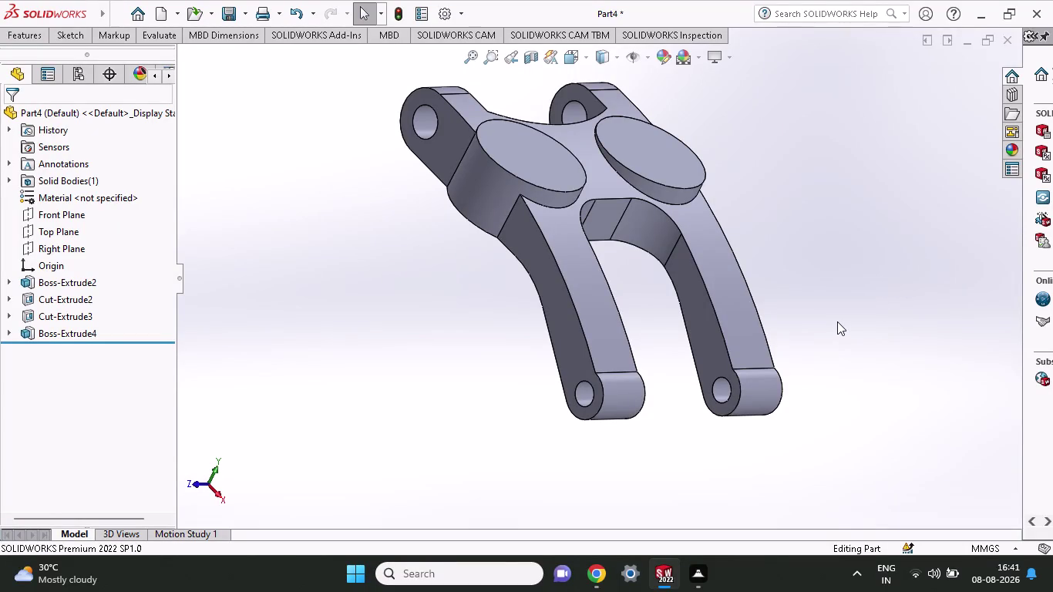
Inspect the bracket, then undo the latest boss and cut back to the two-hole sketch.
middle_drag(837, 324, 743, 340)
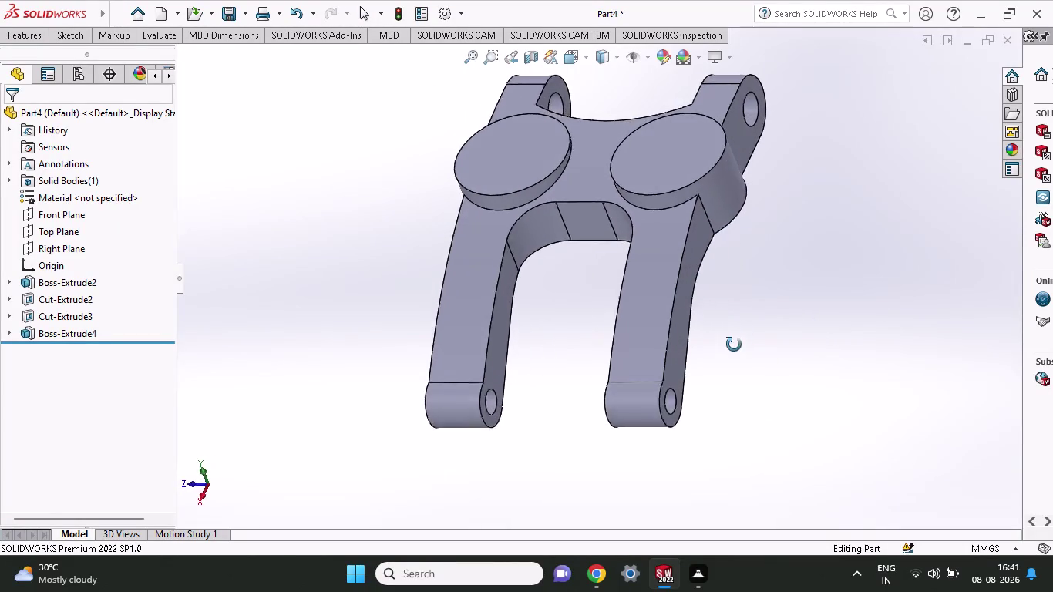
middle_drag(743, 340, 561, 395)
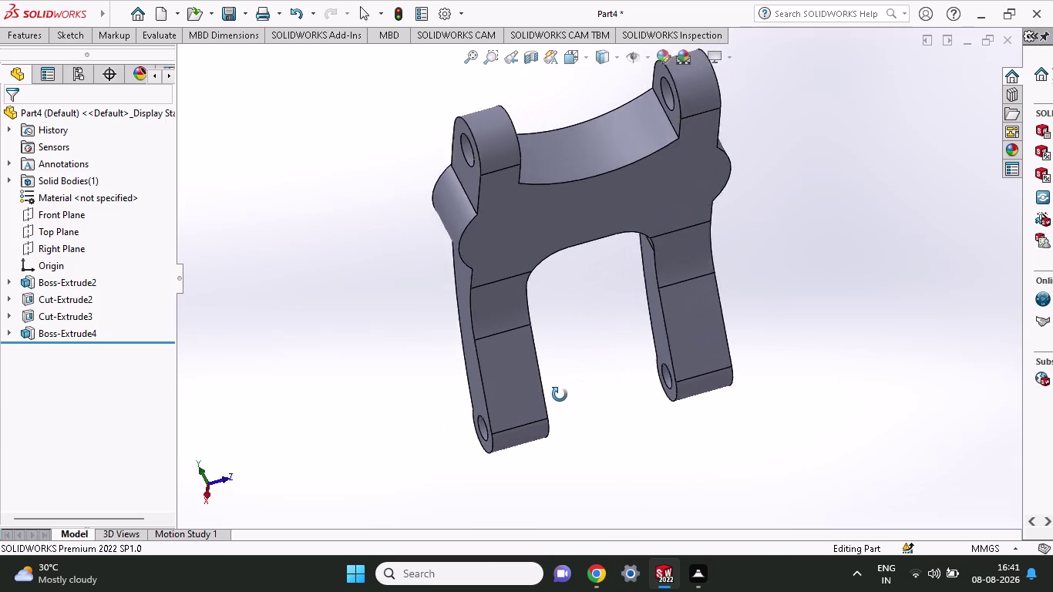
middle_drag(561, 395, 533, 398)
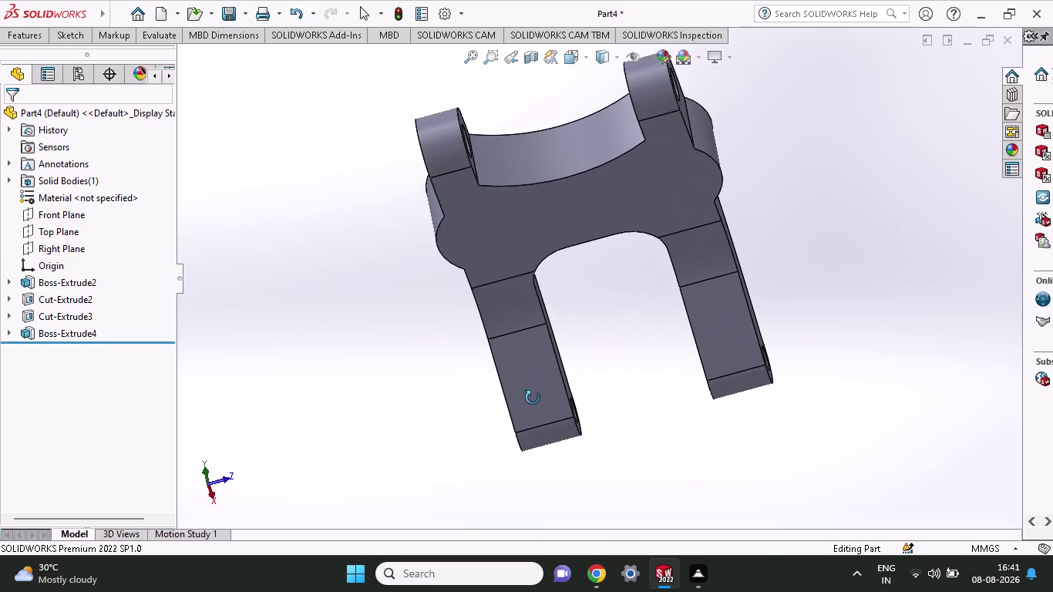
middle_drag(532, 397, 375, 446)
middle_drag(851, 327, 851, 276)
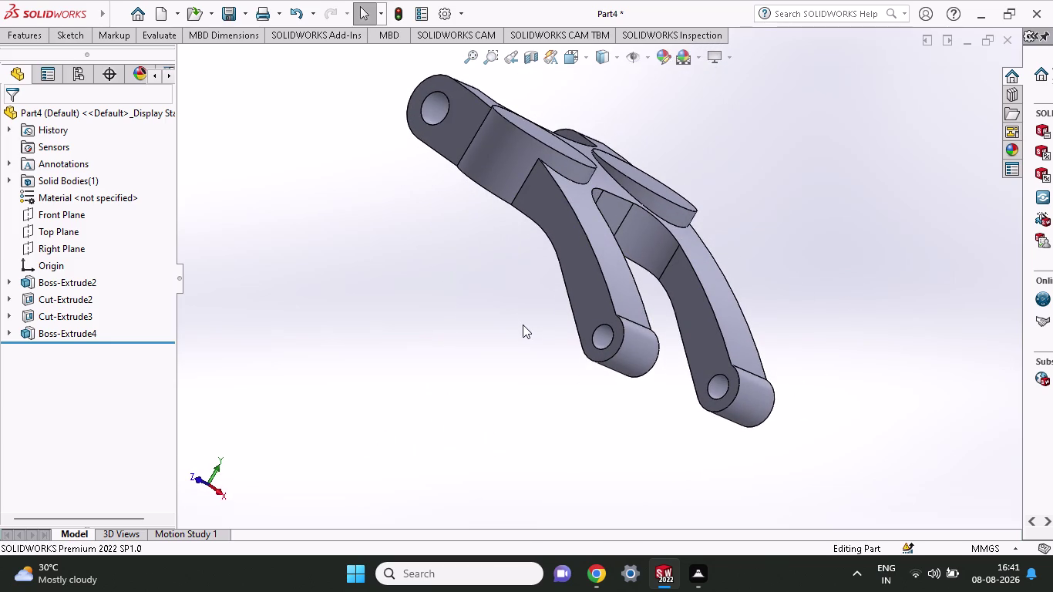
scroll(down, 3)
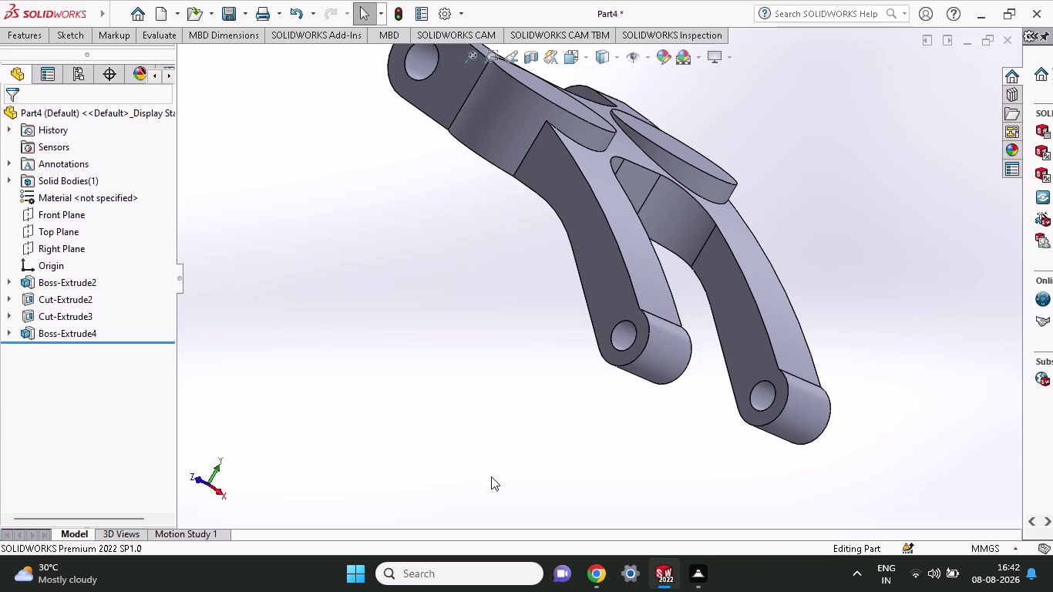
key(ctrl+z)
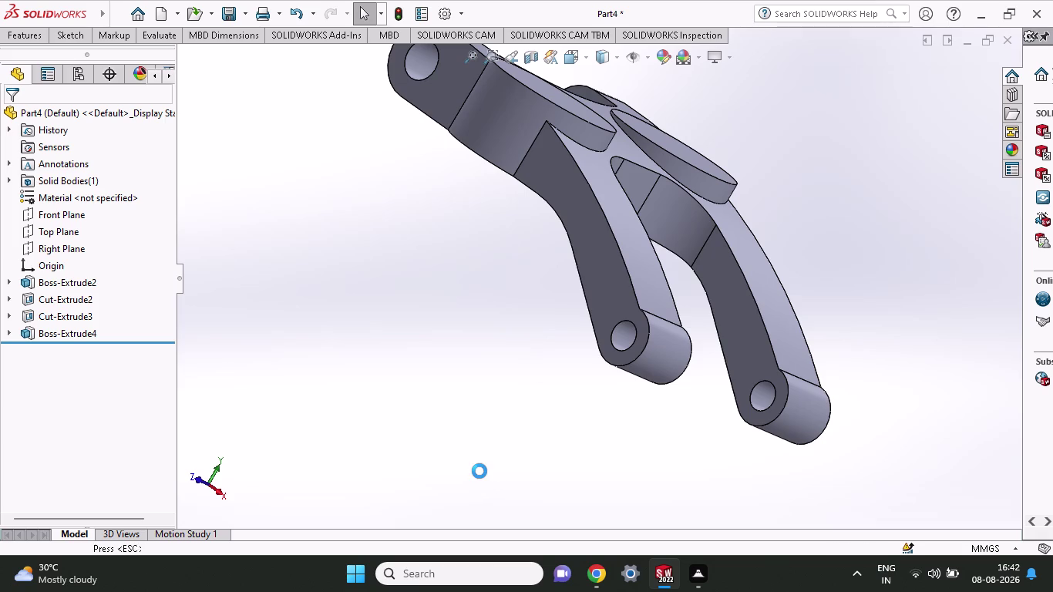
key(ctrl+z)
key(ctrl+z)
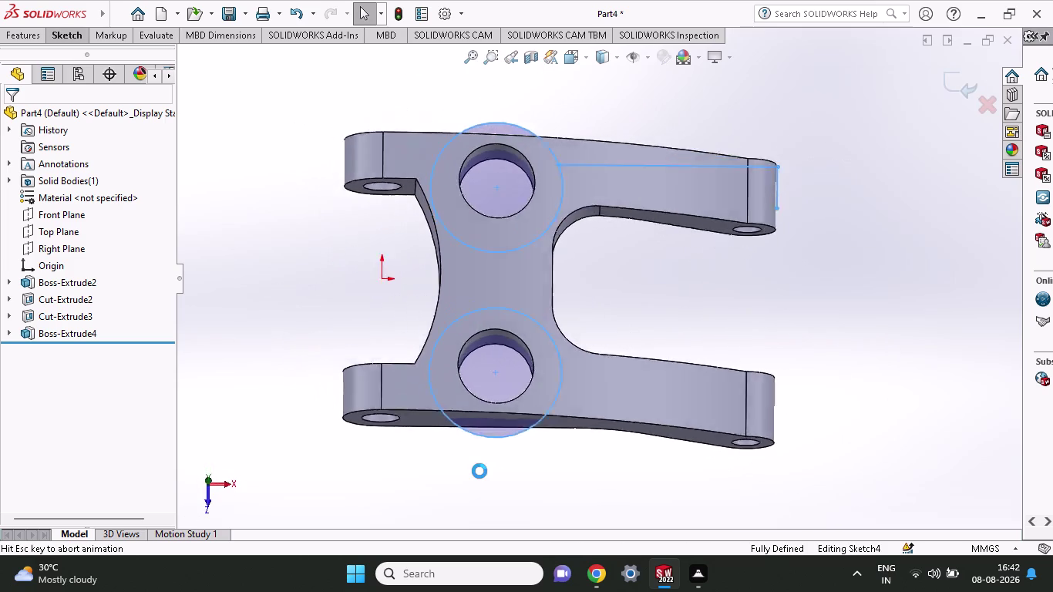
key(ctrl+z)
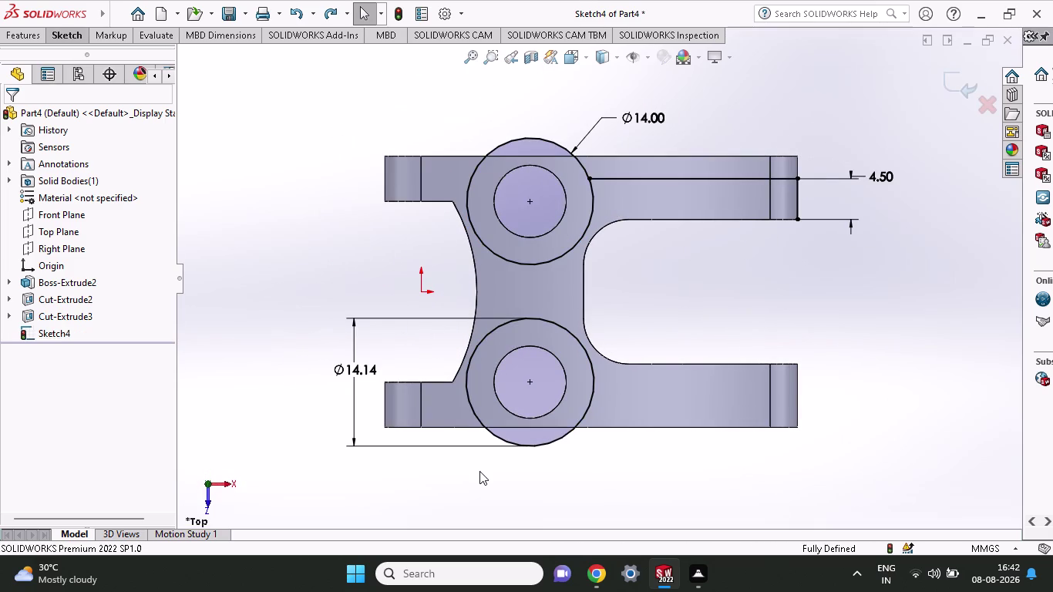
key(ctrl+z)
key(ctrl+z)
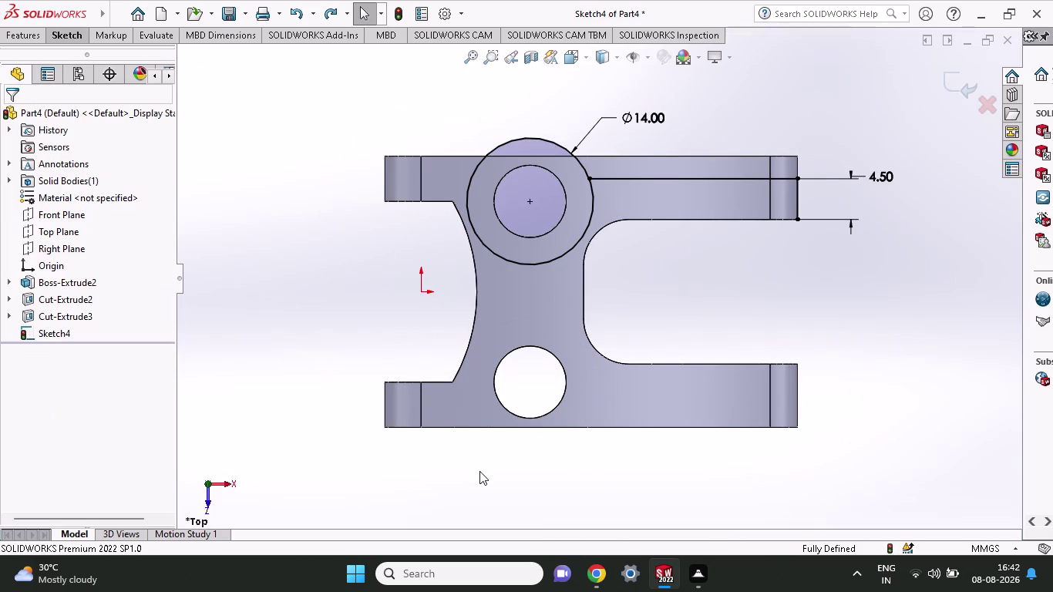
key(ctrl+z)
key(ctrl+z)
key(ctrl+z)
key(ctrl+z)
key(ctrl+z)
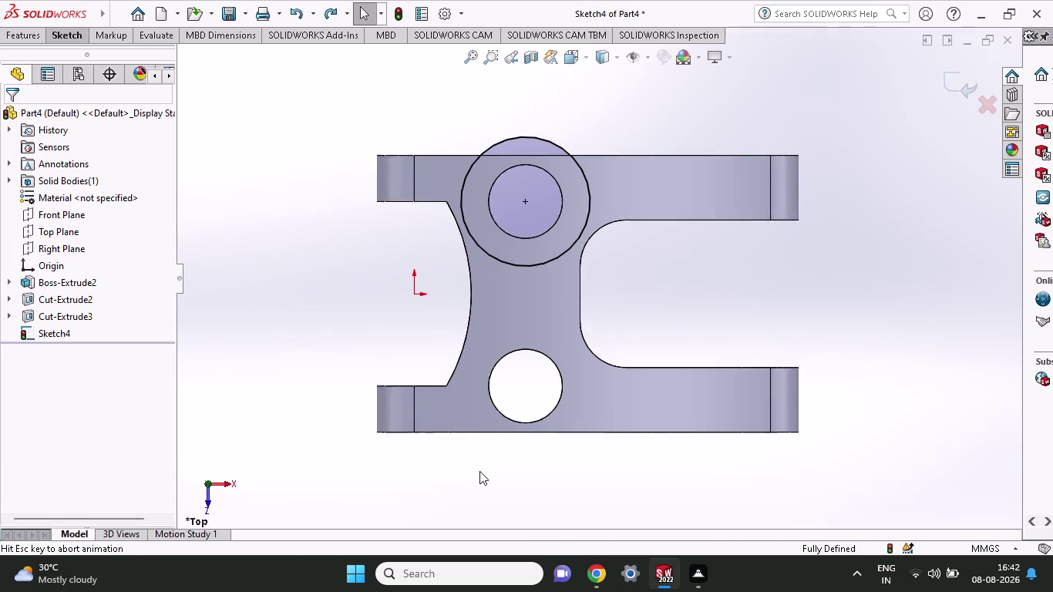
key(ctrl+z)
key(ctrl+z)
key(ctrl+z)
key(ctrl+z)
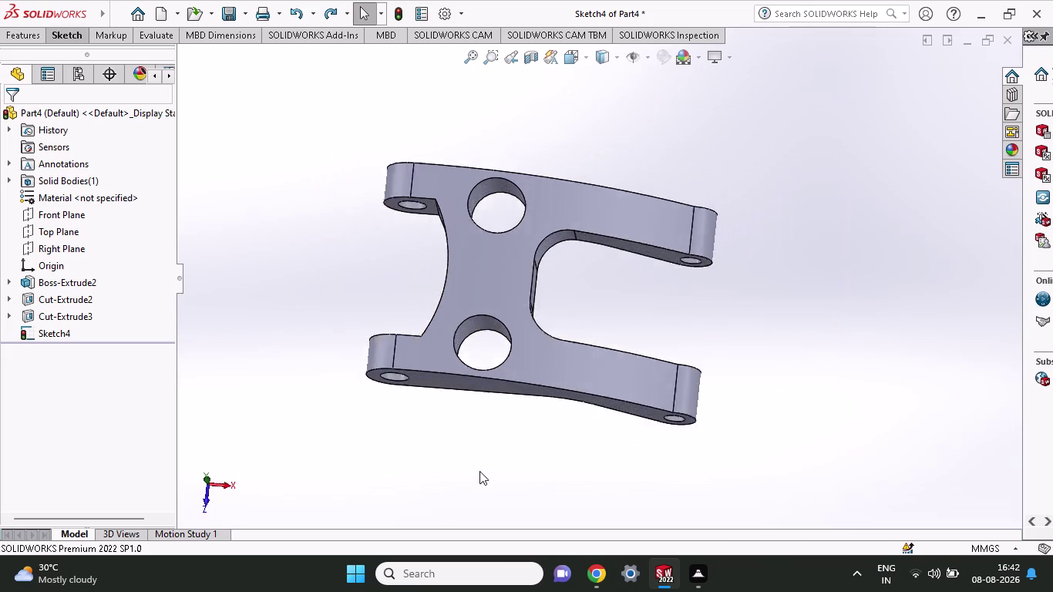
key(ctrl+z)
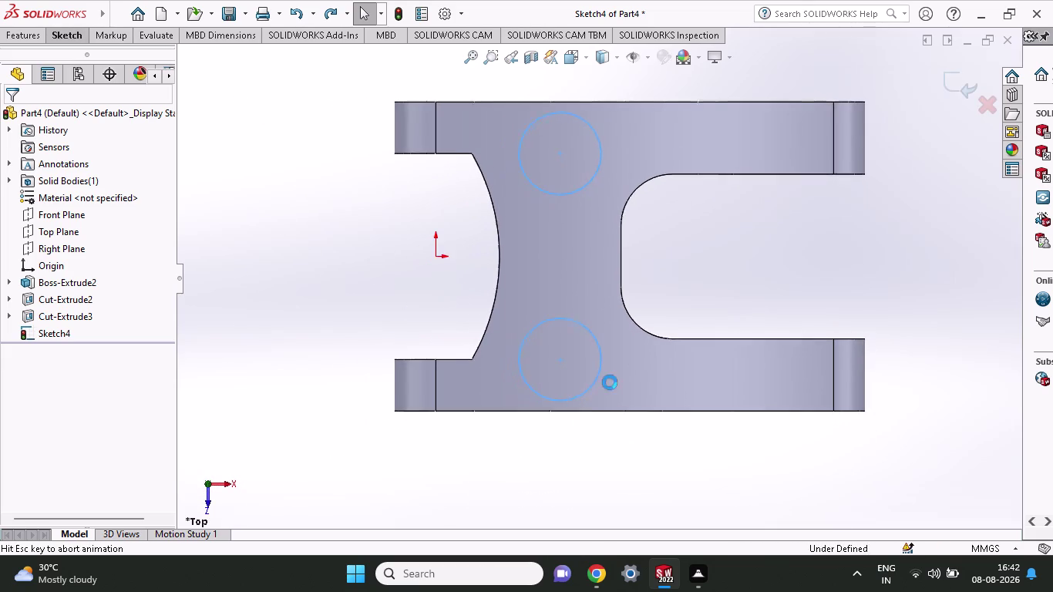
Draw two larger circles centred on the lower and upper 8 mm holes.
click(74, 31)
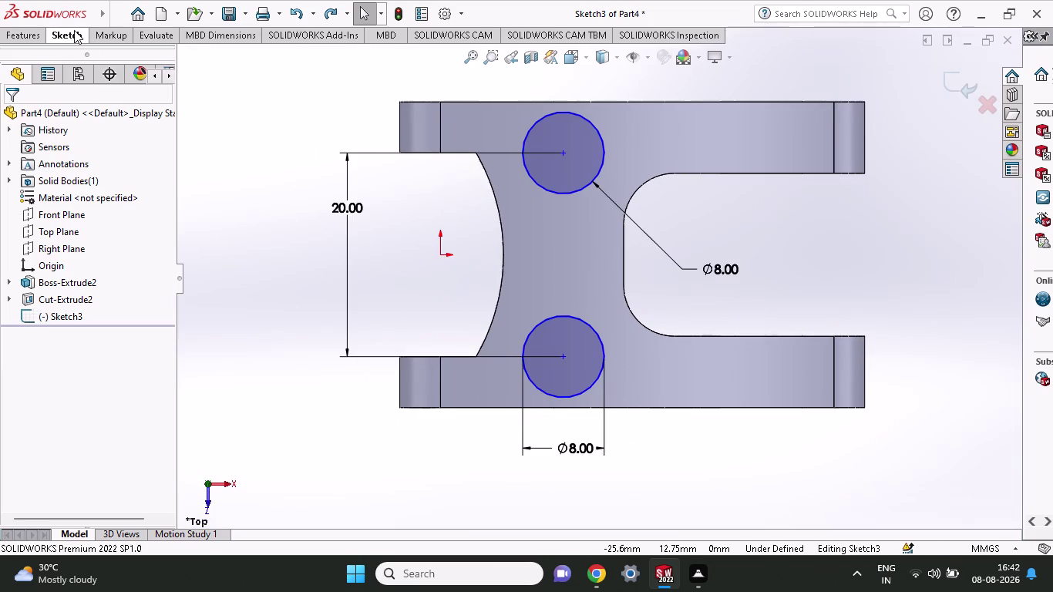
click(127, 53)
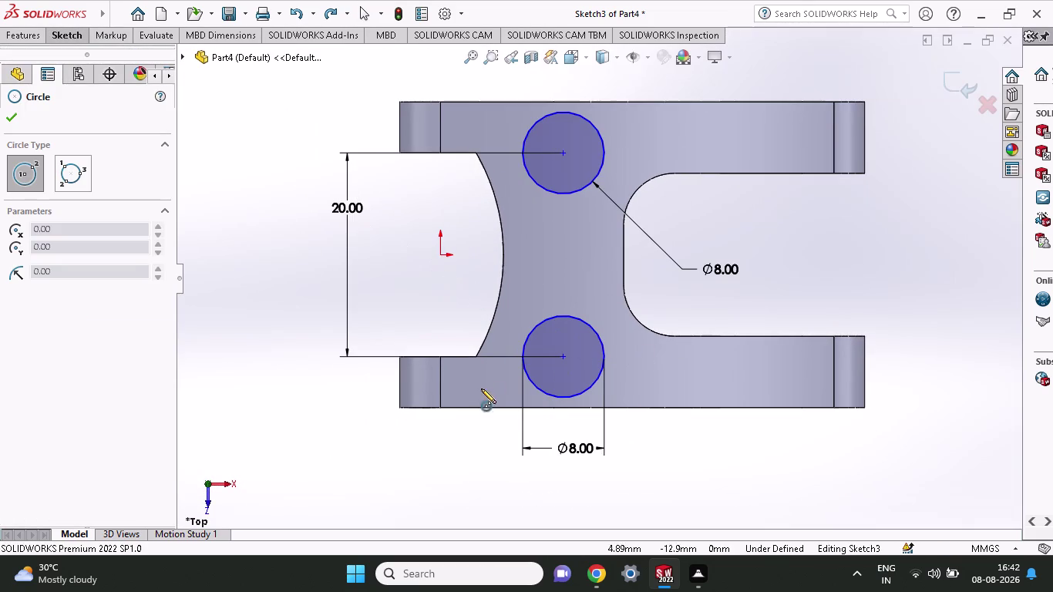
click(563, 356)
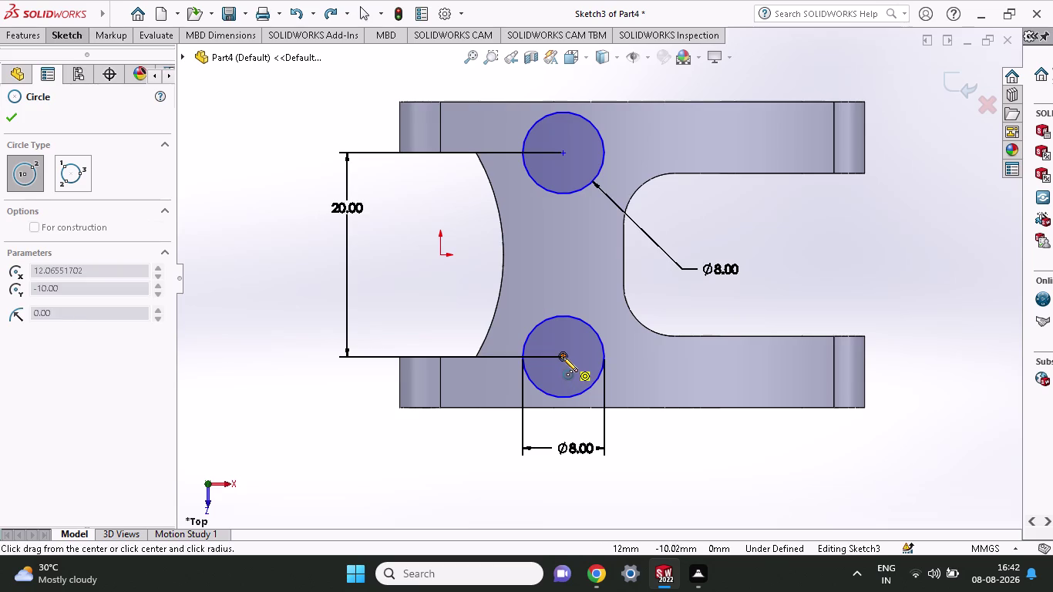
click(569, 424)
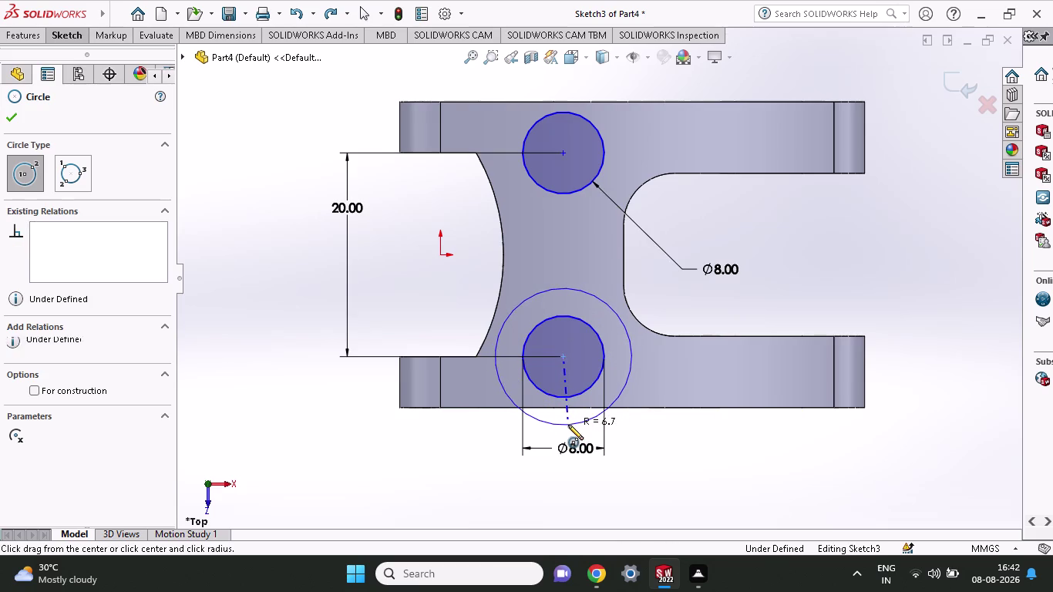
click(561, 151)
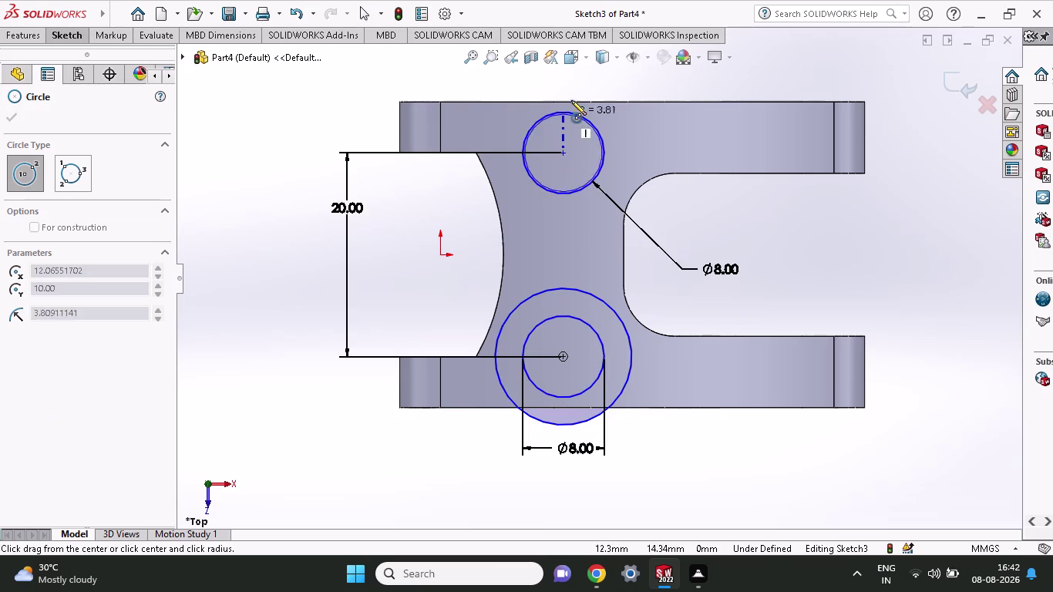
click(583, 81)
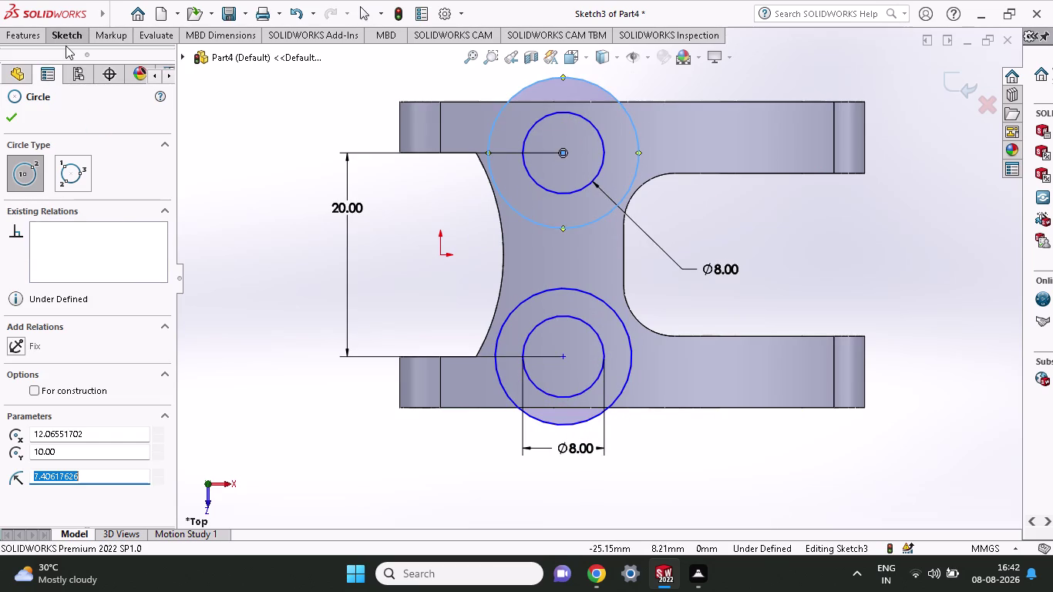
click(66, 46)
Place a diameter dimension on the upper outer circle.
click(67, 40)
click(66, 72)
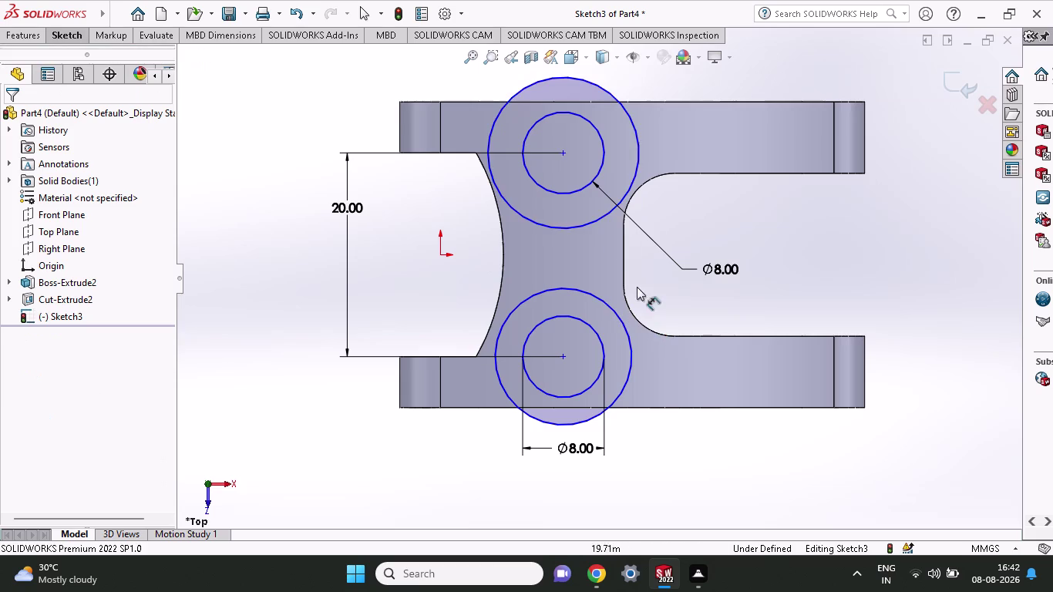
click(597, 215)
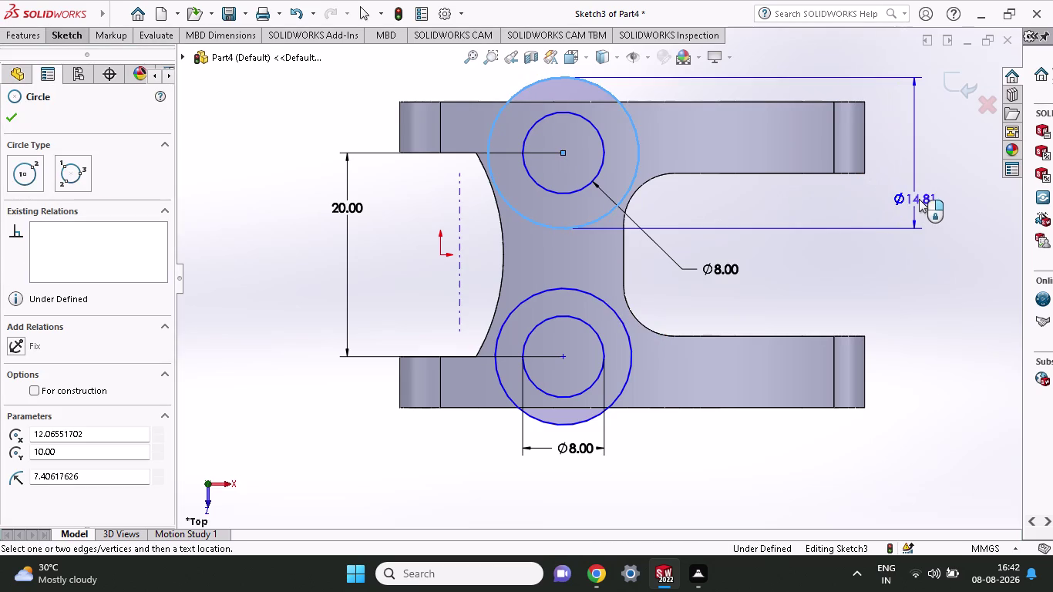
click(929, 199)
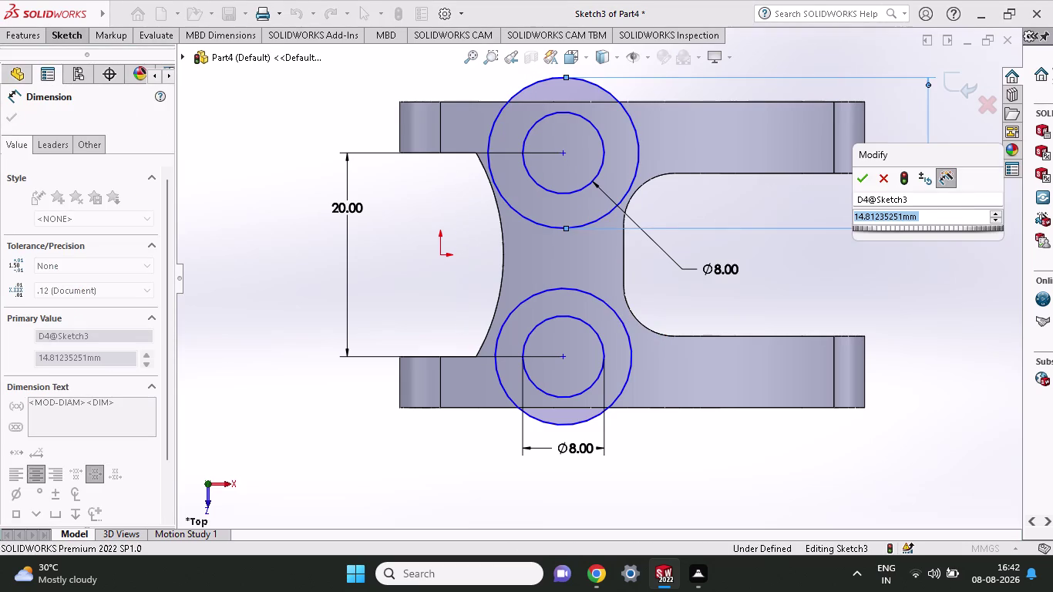
Set the upper and lower outer circle diameters to 14 mm.
text(14)
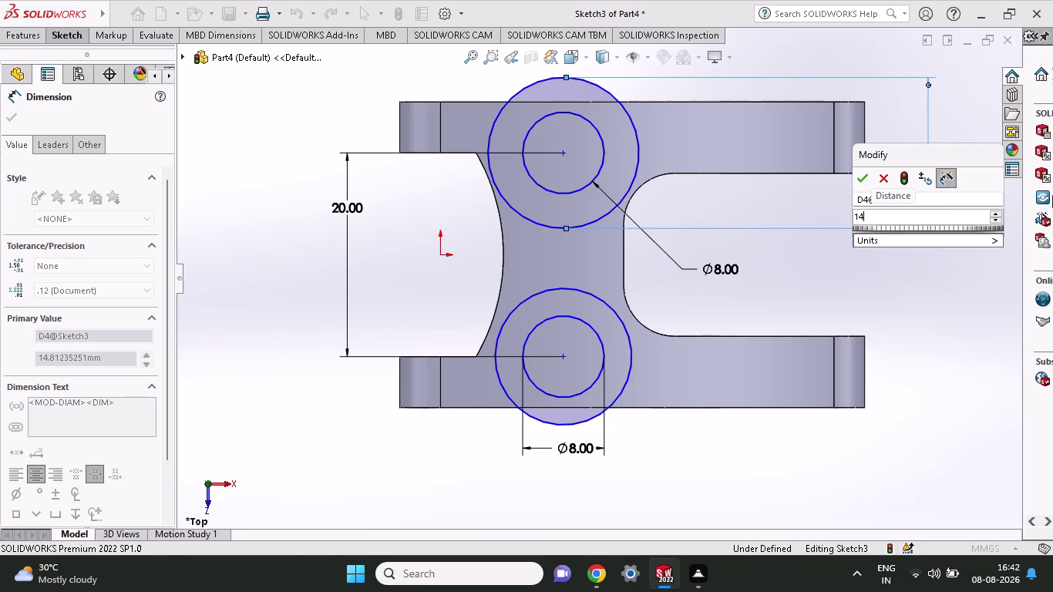
click(858, 178)
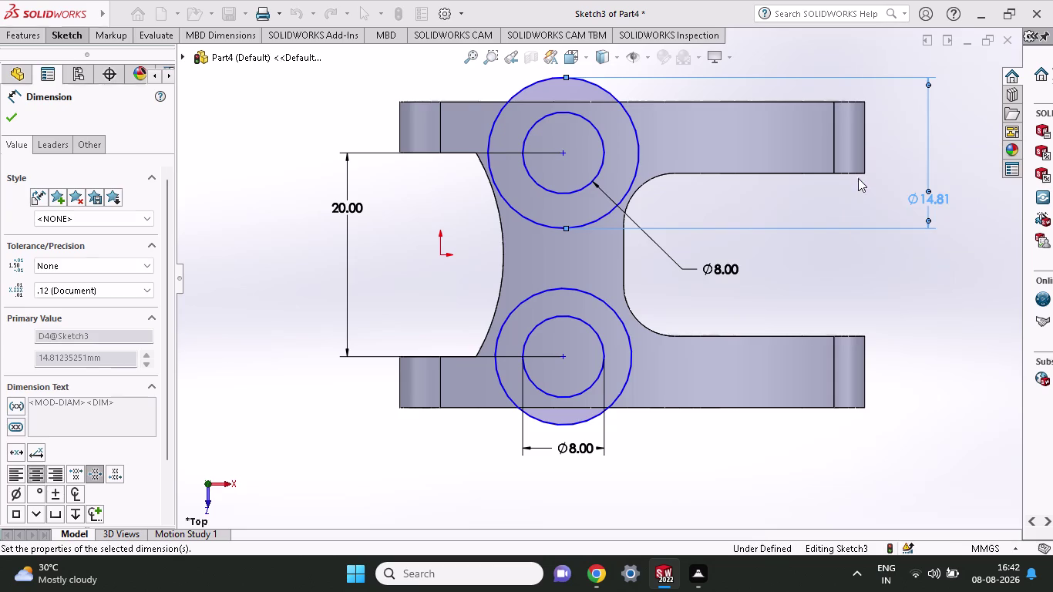
click(589, 416)
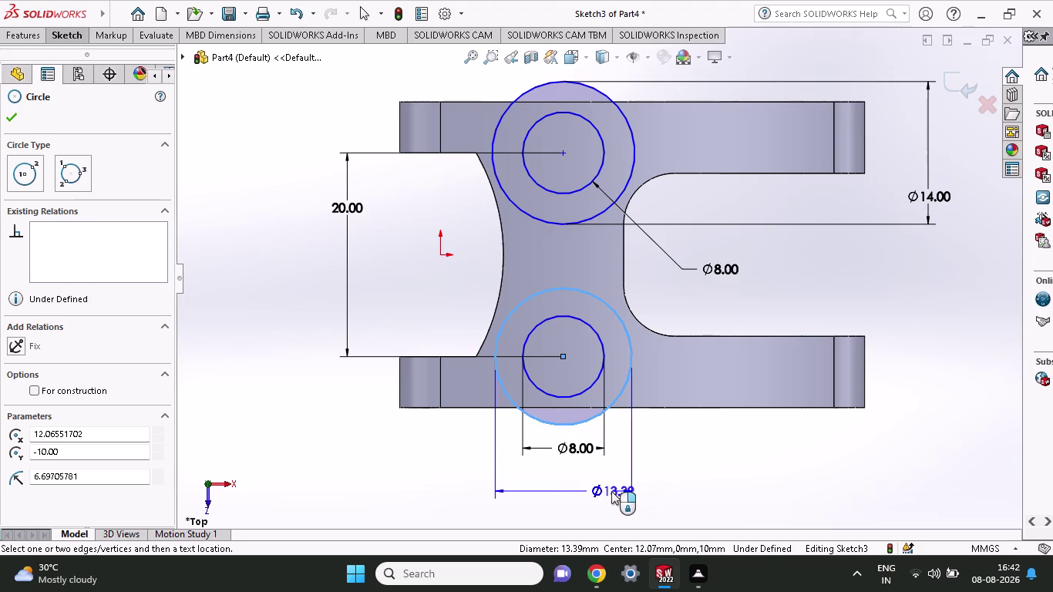
click(612, 491)
text(1)
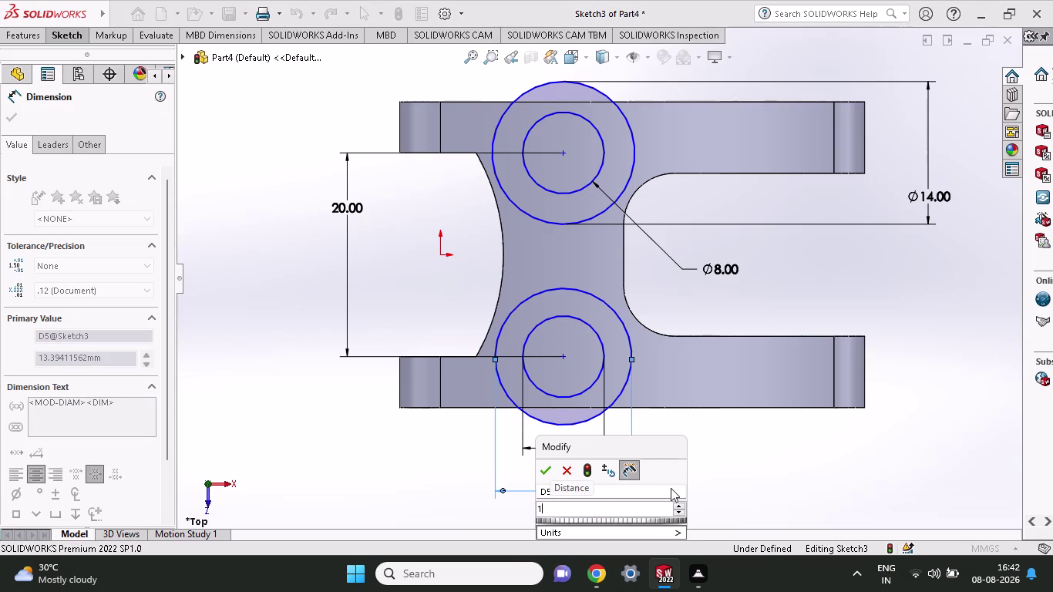
text(4)
click(546, 472)
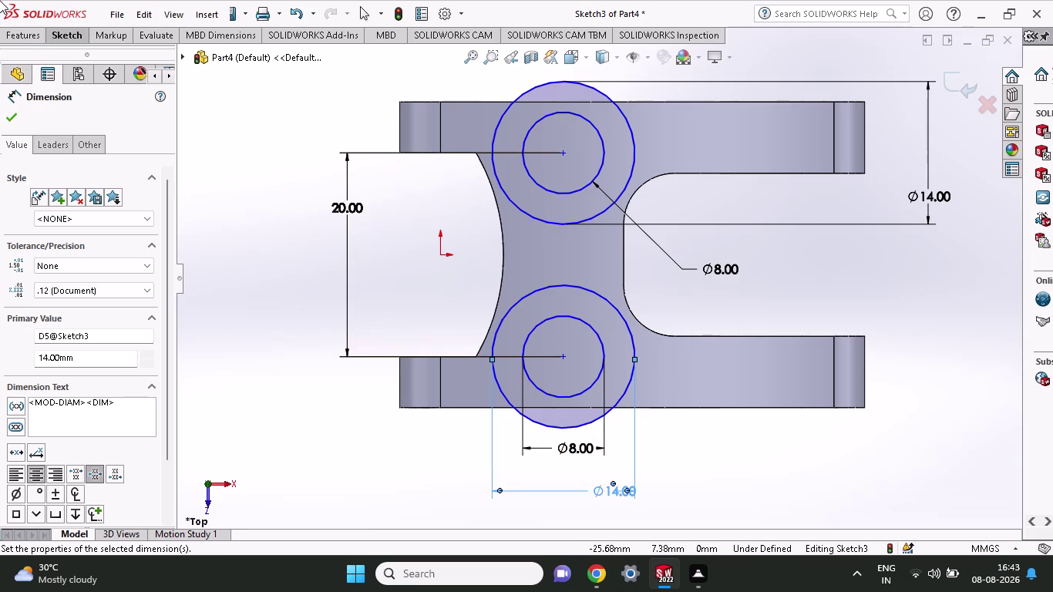
click(12, 33)
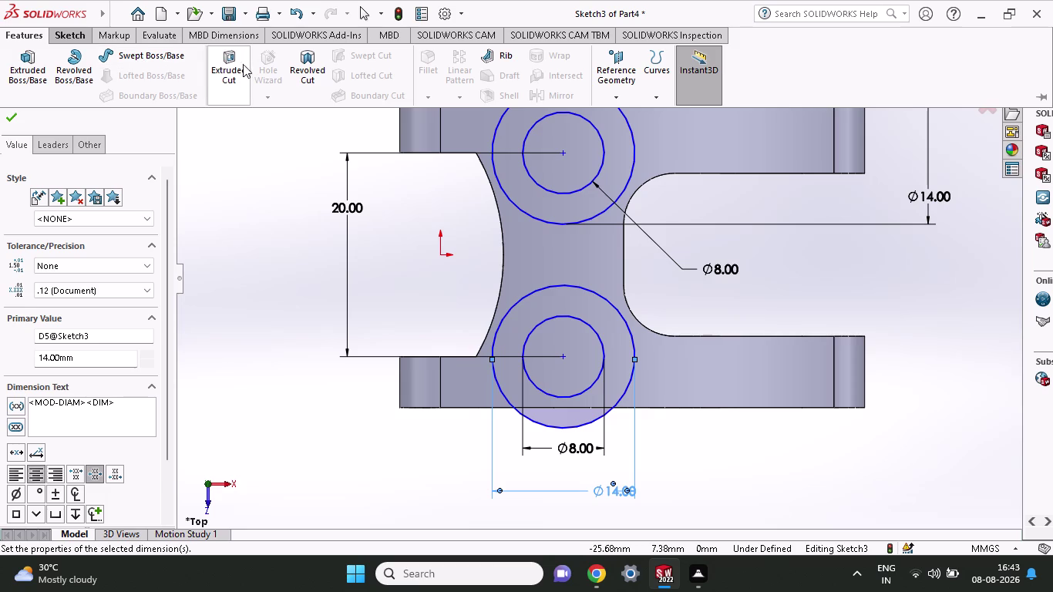
Start a boss extrusion using the upper and lower ring contours.
click(44, 68)
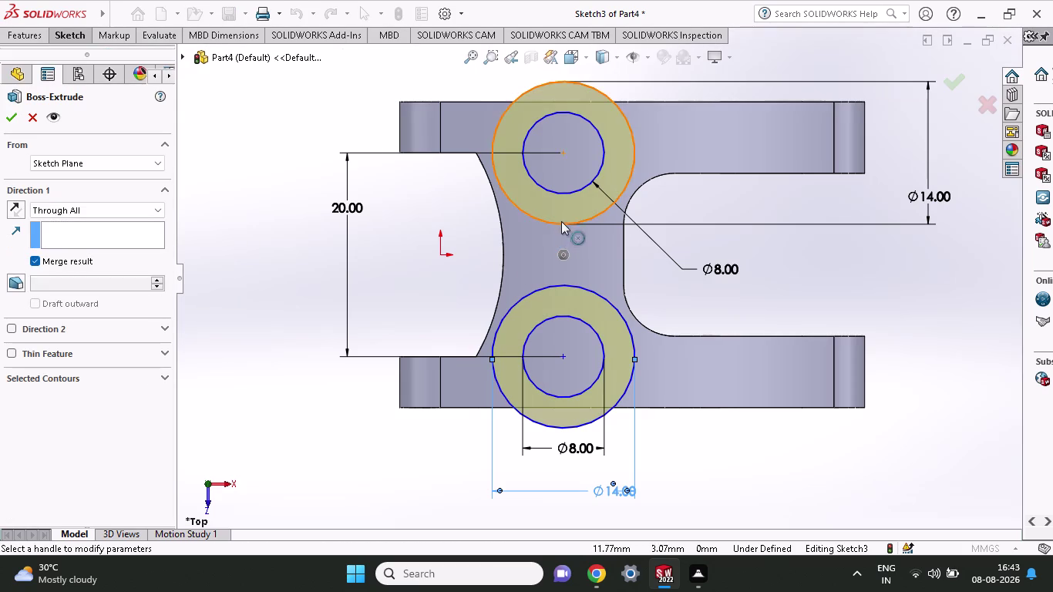
click(564, 216)
click(568, 418)
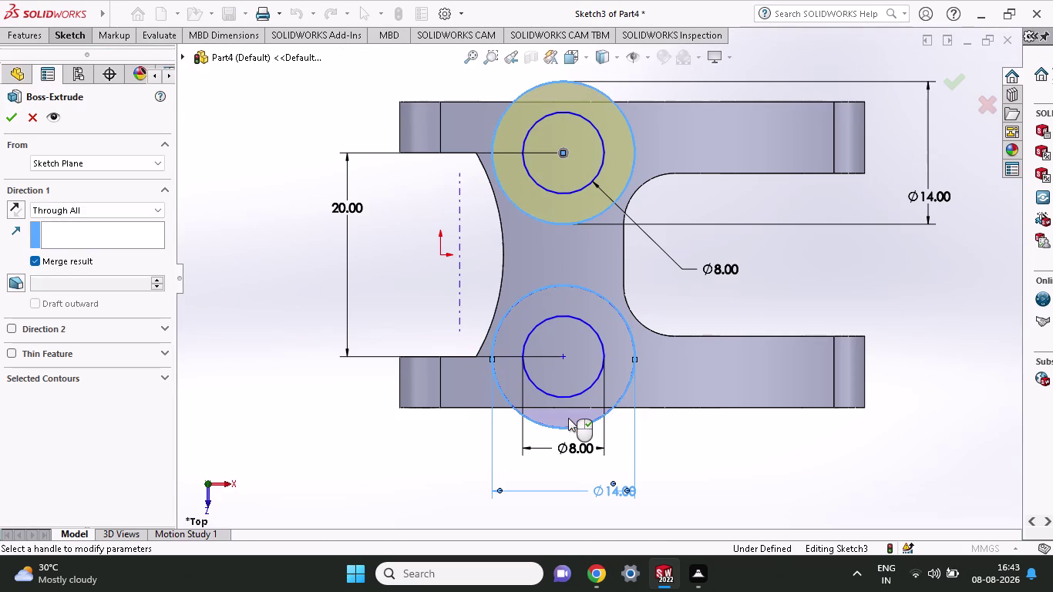
middle_drag(707, 488, 694, 354)
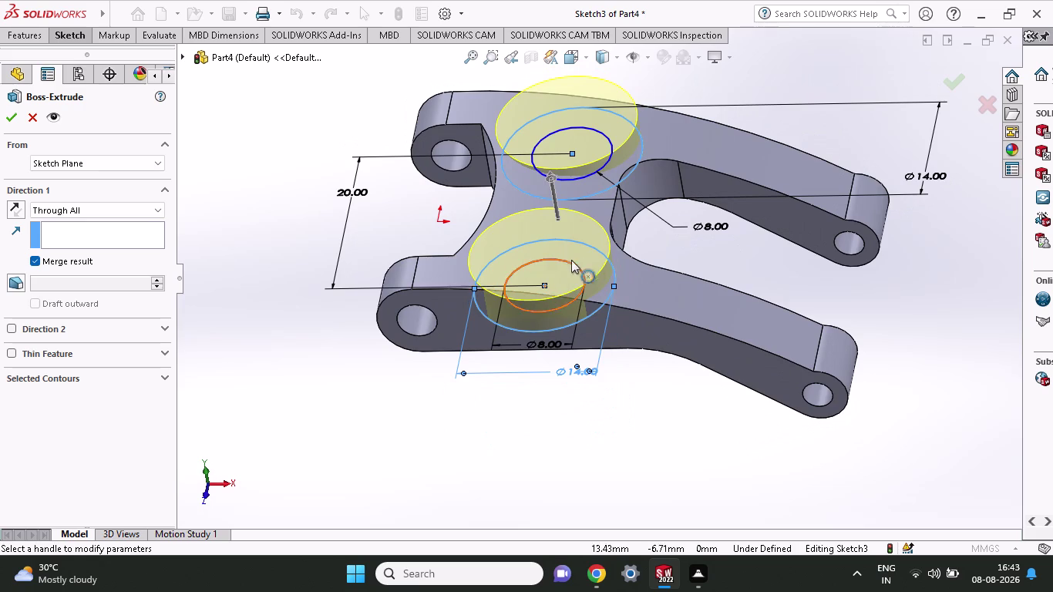
click(589, 257)
click(589, 258)
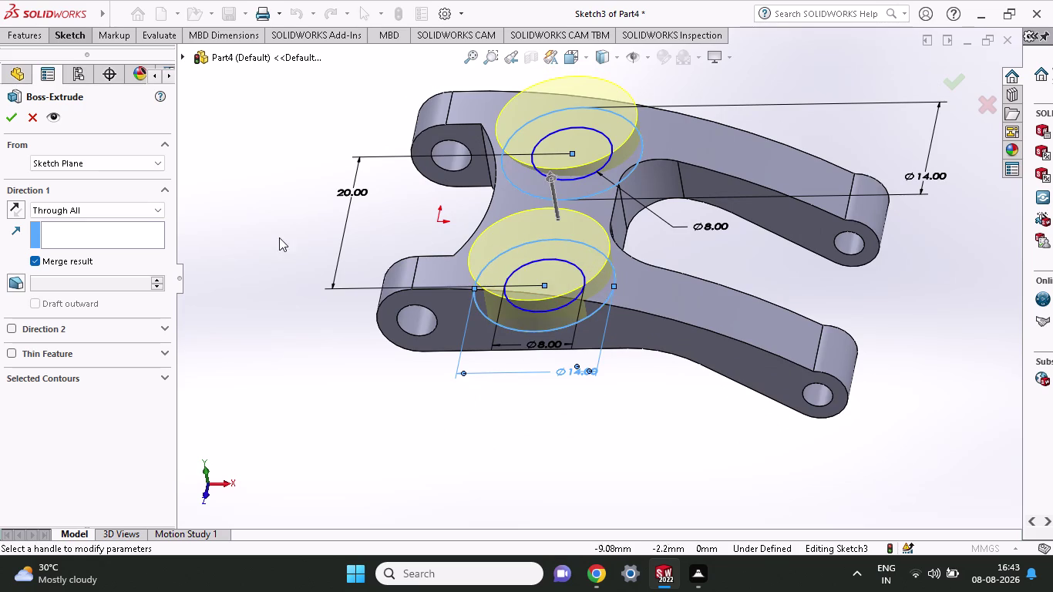
Extrude Through All in both directions, keeping both 8 mm holes open, and confirm.
click(11, 332)
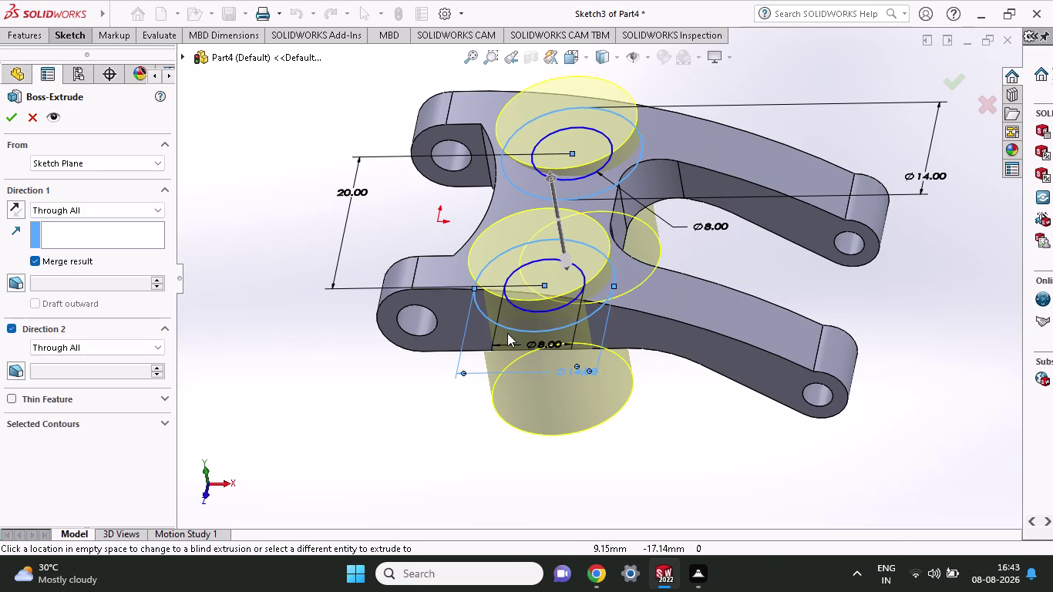
click(507, 310)
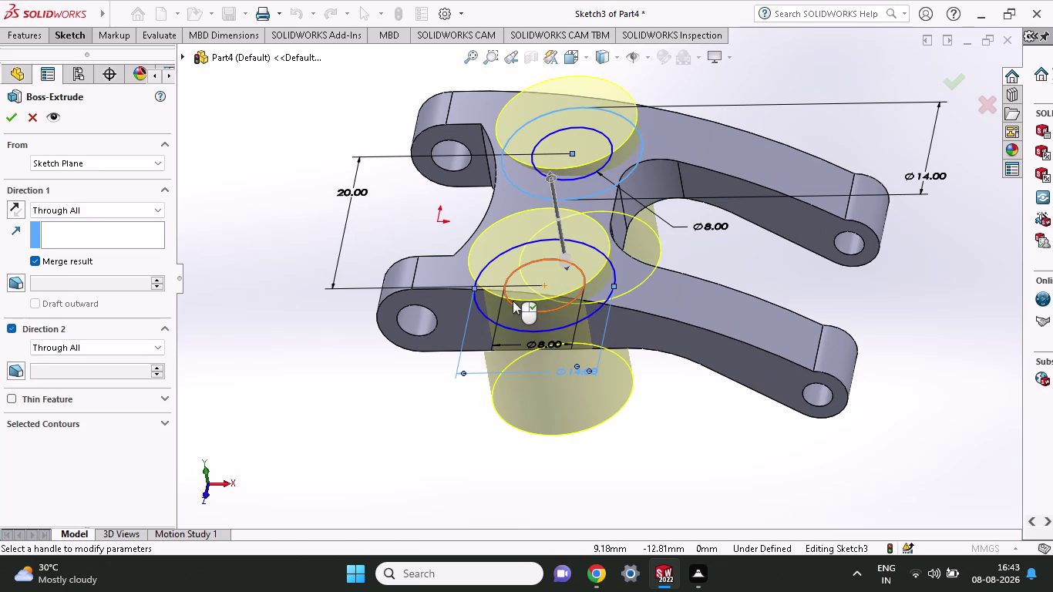
click(521, 300)
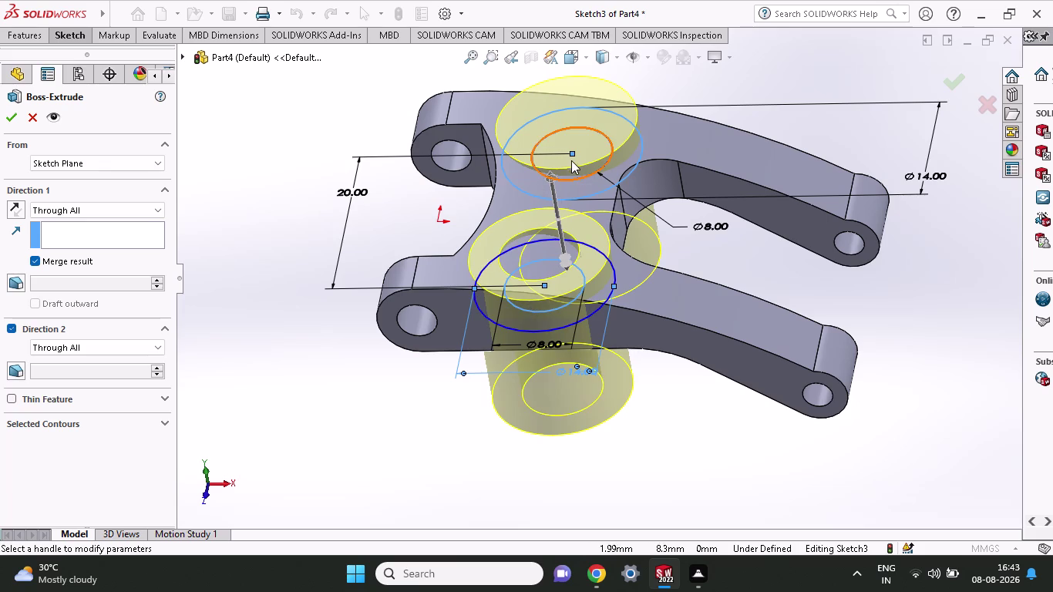
click(572, 157)
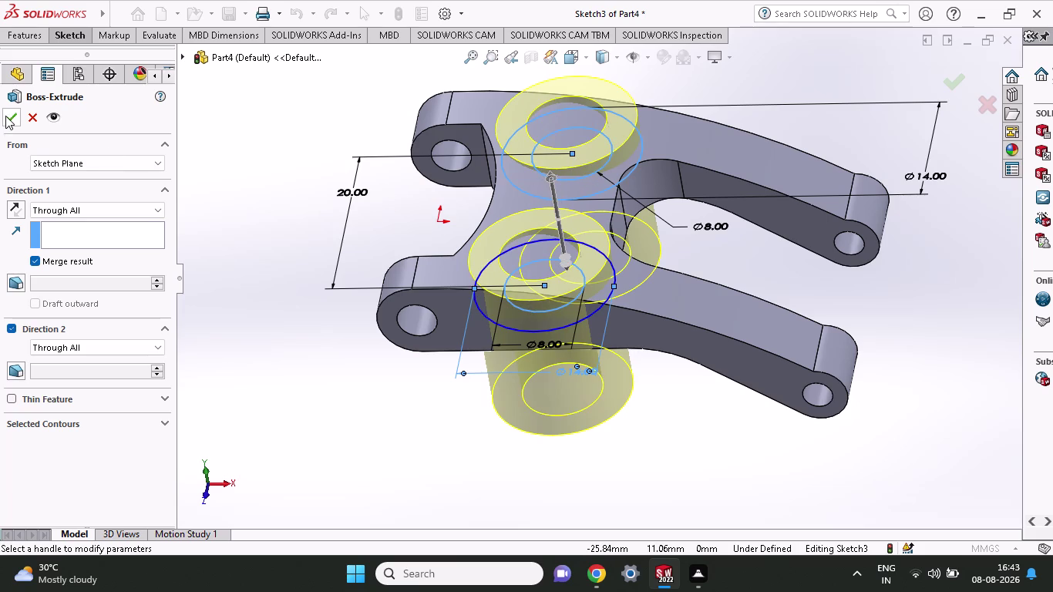
click(5, 116)
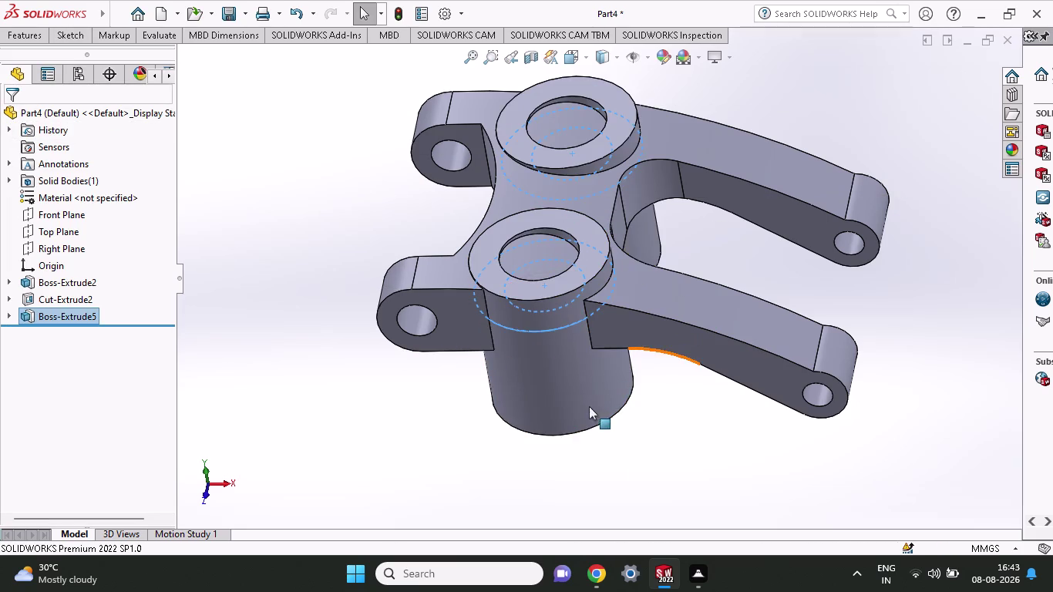
middle_drag(634, 426, 641, 394)
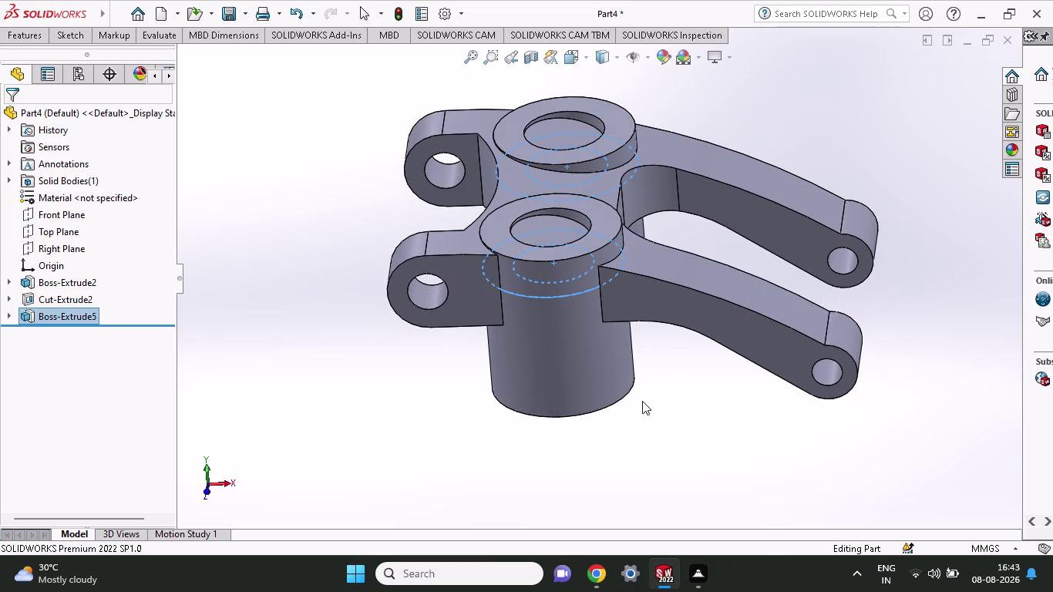
Undo the boss extrusion and start a new Extruded Boss/Base from the 14 mm ring sketch.
key(ctrl+z)
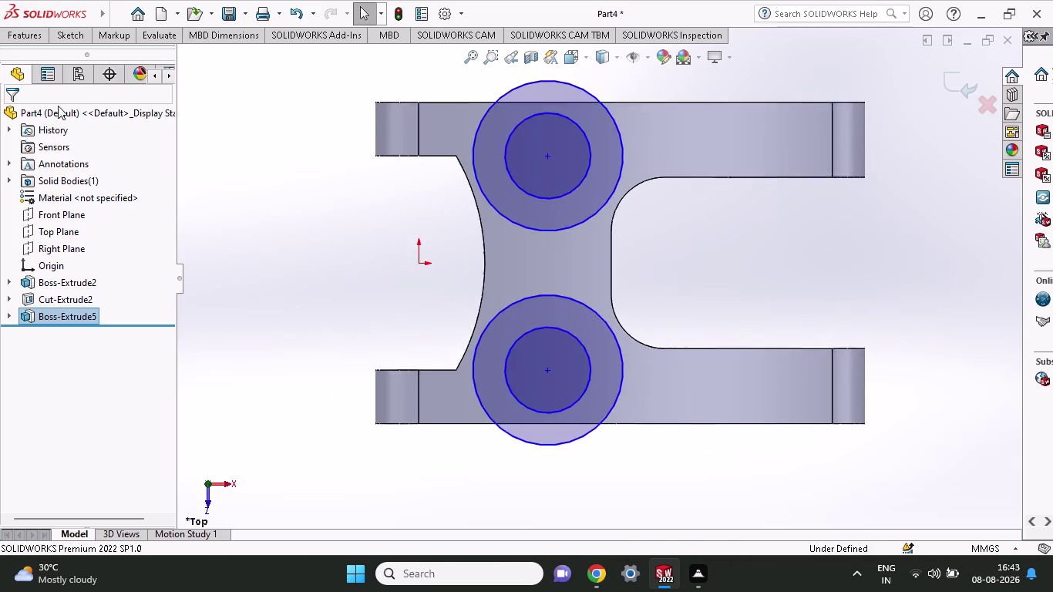
click(29, 38)
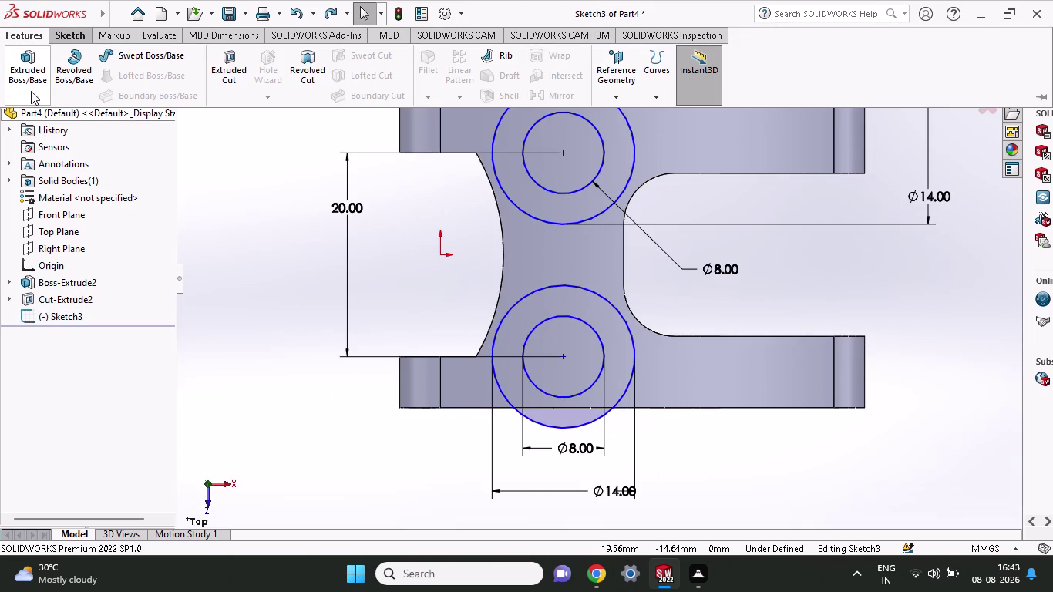
click(31, 91)
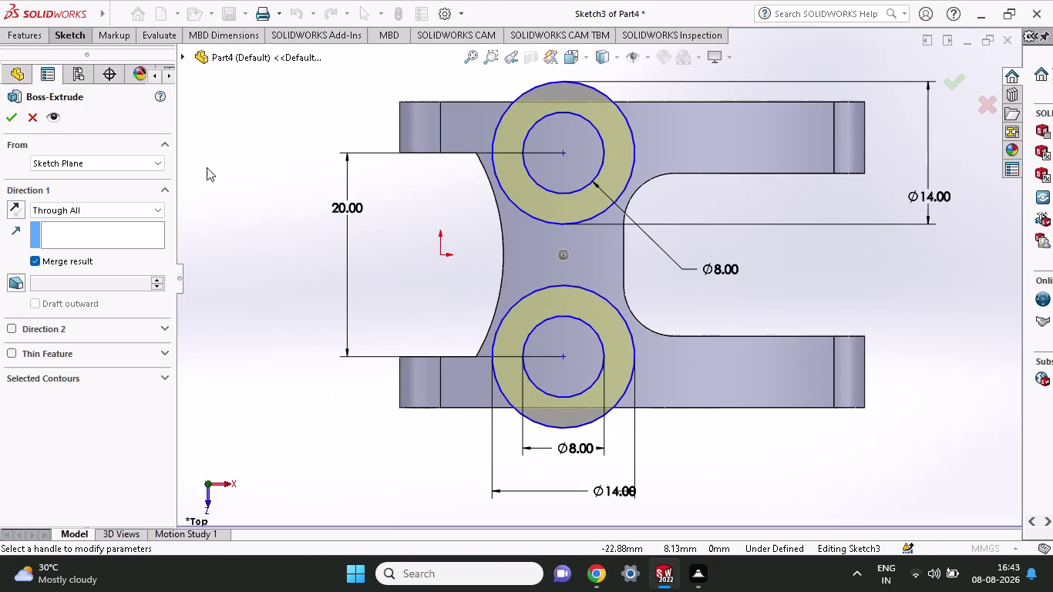